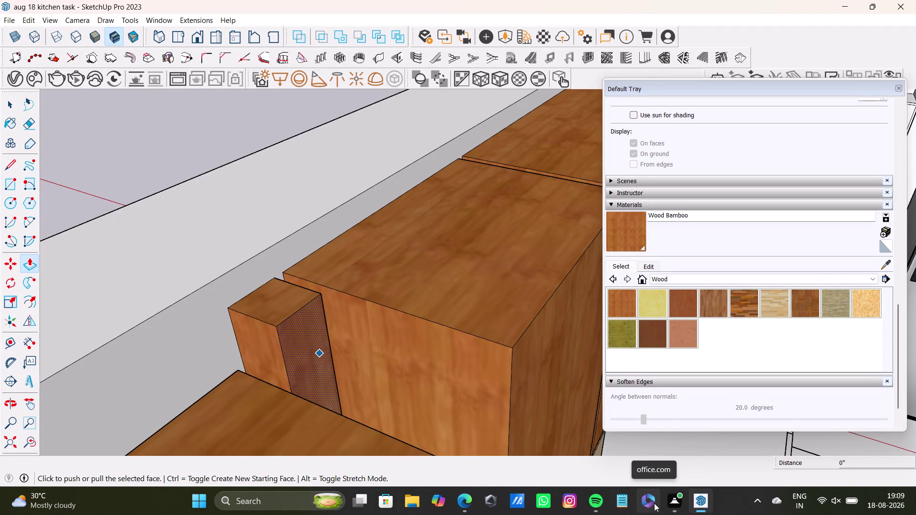
click(684, 503)
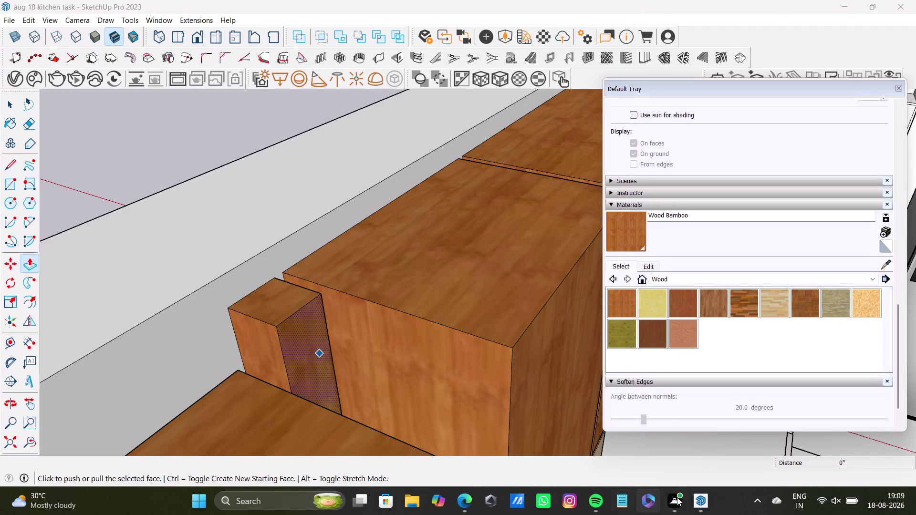